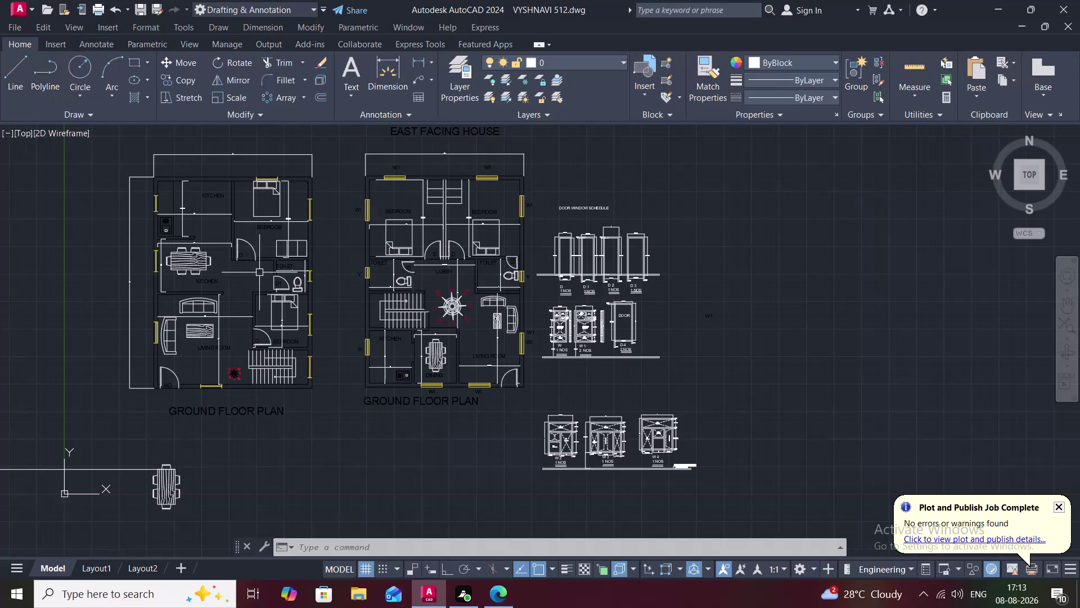
Save the drawing on the Desktop as VYSHNAVI 513.dwg.
right_click(157, 7)
key(Escape)
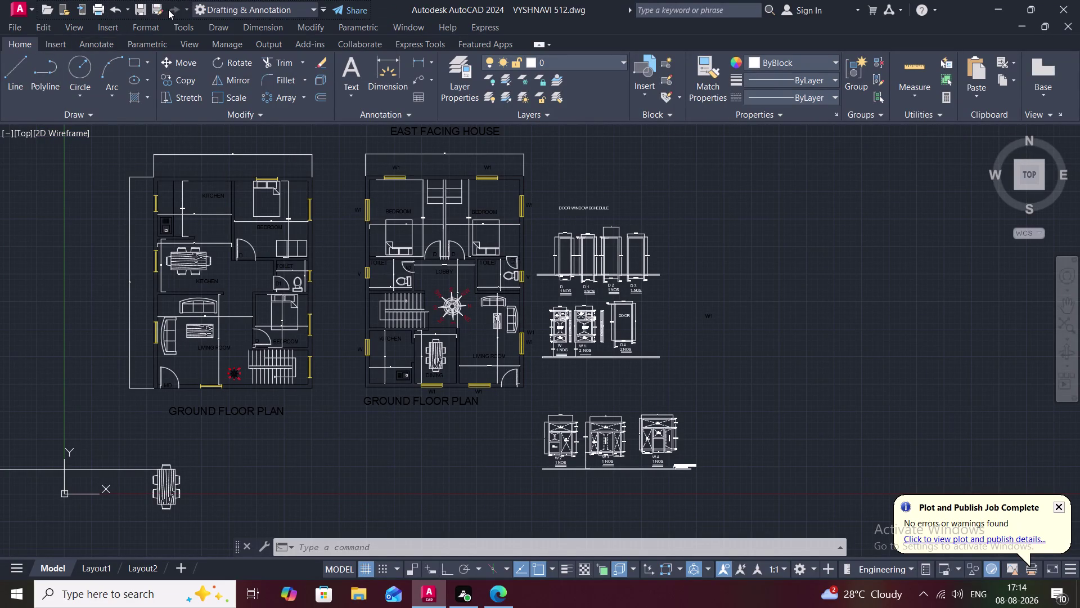
click(157, 1)
click(159, 7)
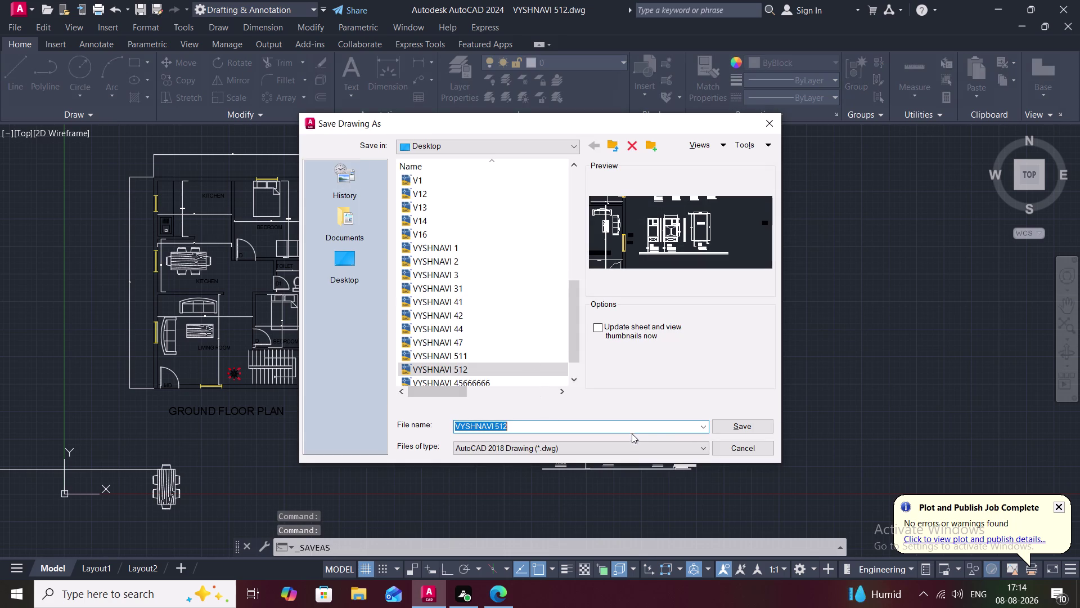
click(520, 425)
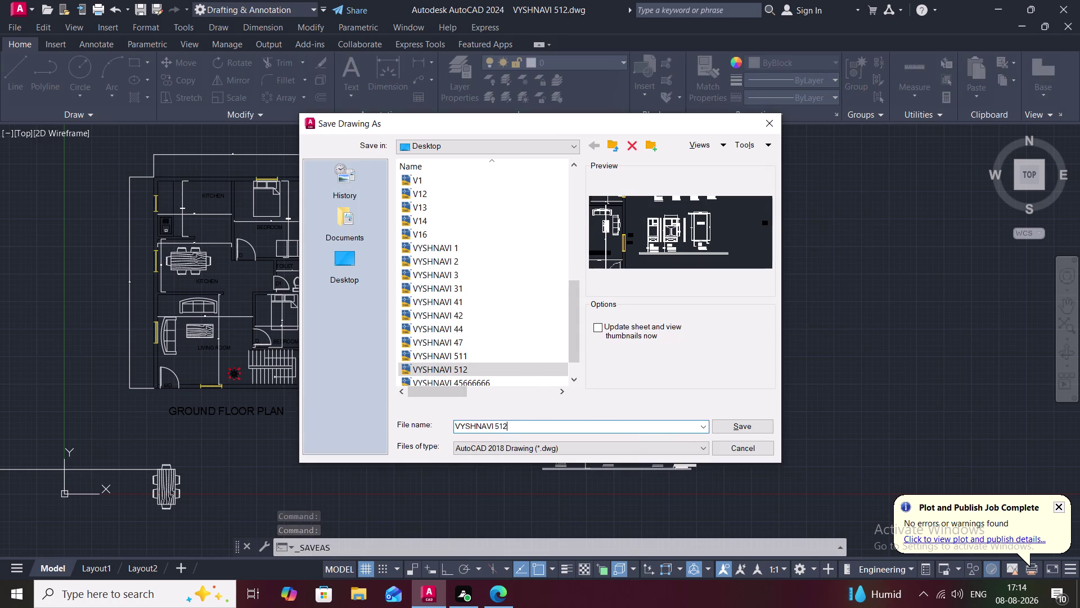
key(BackSpace)
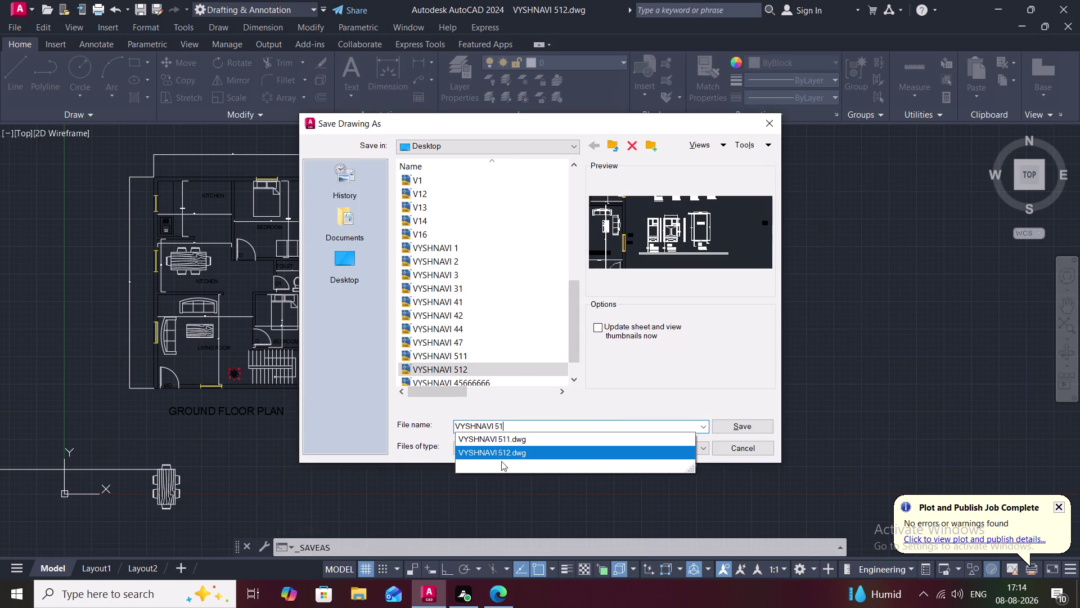
key(3)
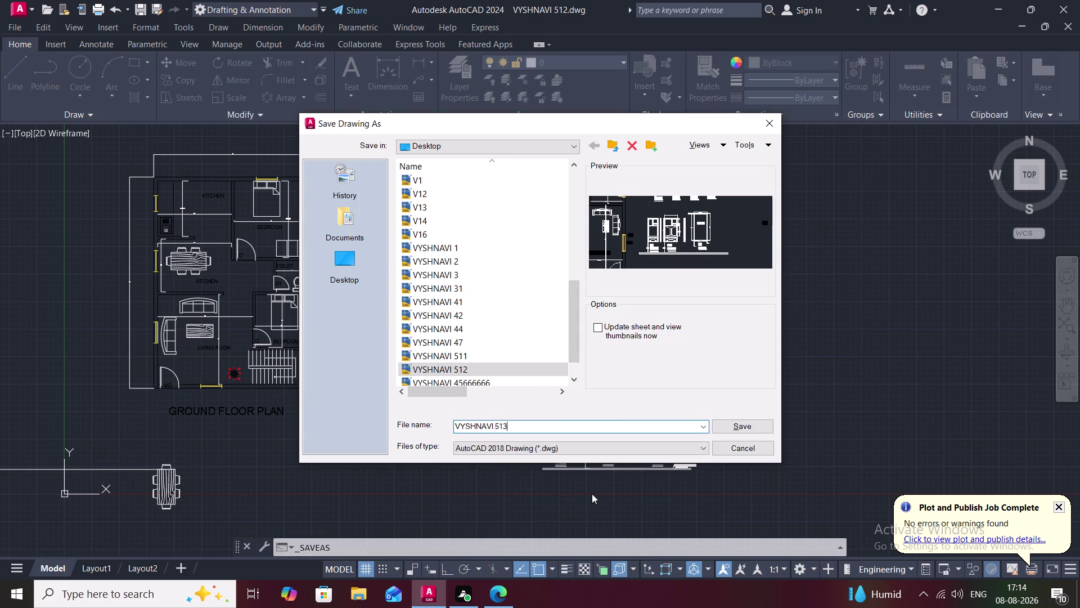
click(721, 422)
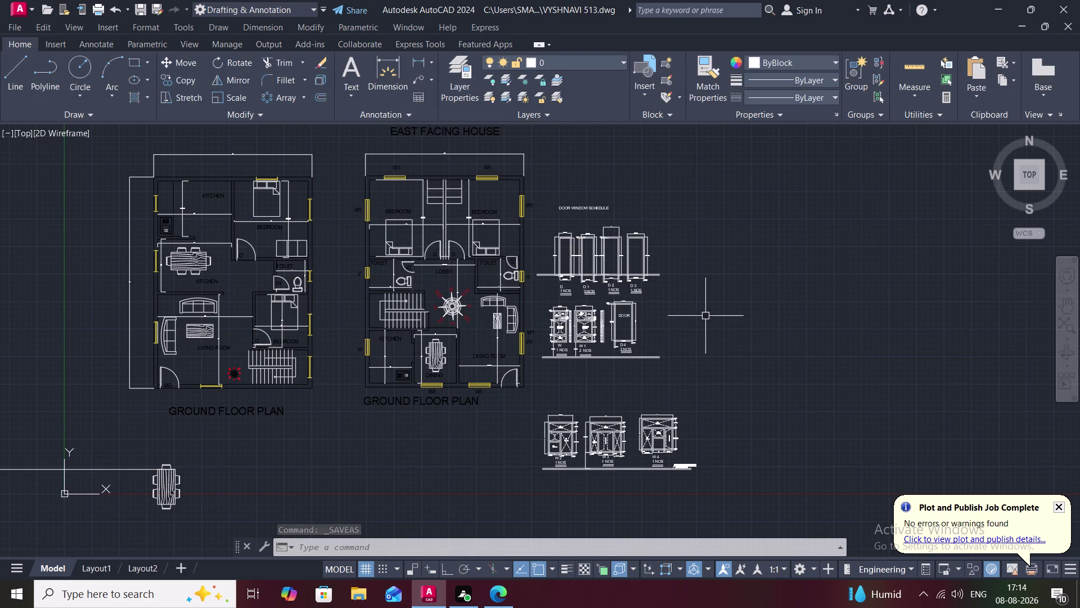
Erase the stray object beside the door and window schedule.
click(709, 314)
key(Delete)
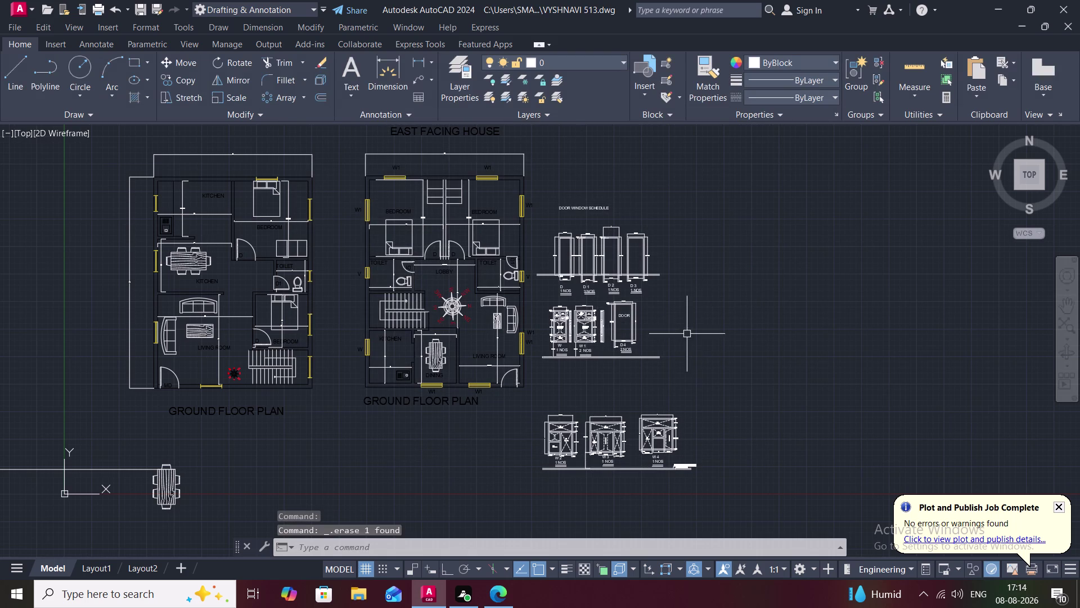